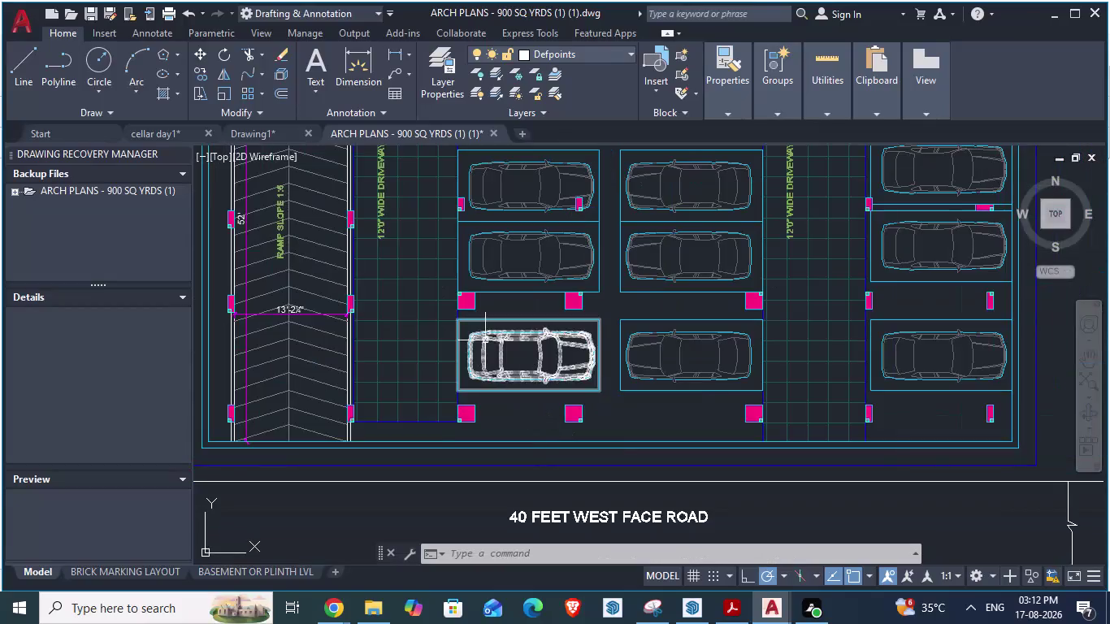
Zoom in on the ramp-side bay, cancel the aligned measurement from the column corner, and return to SketchUp.
scroll(up, 3)
text(da)
key(Return)
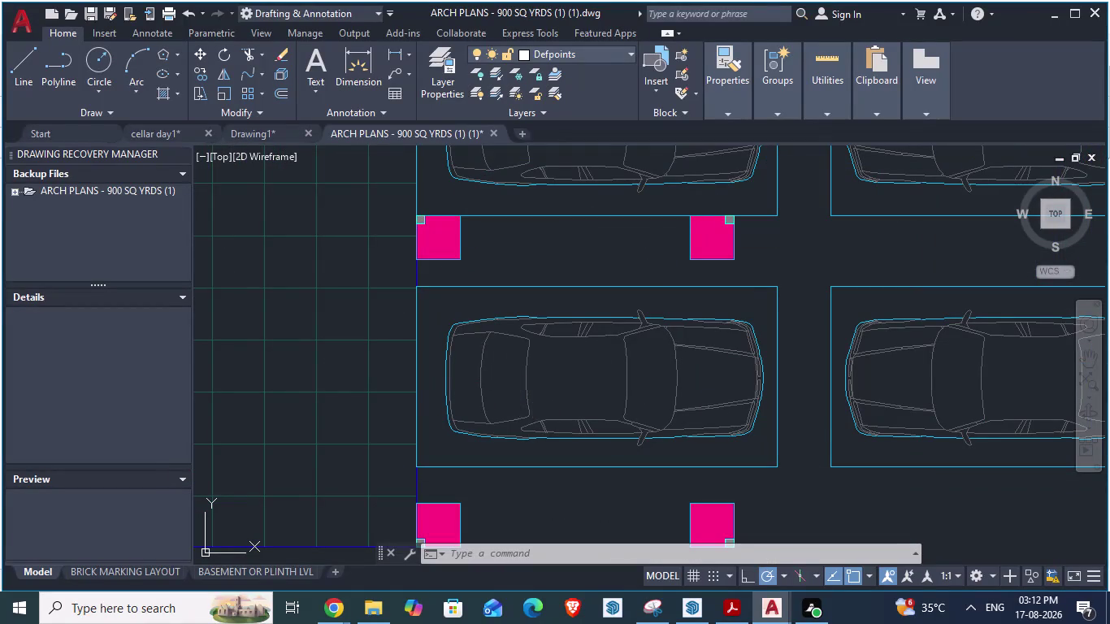
click(414, 498)
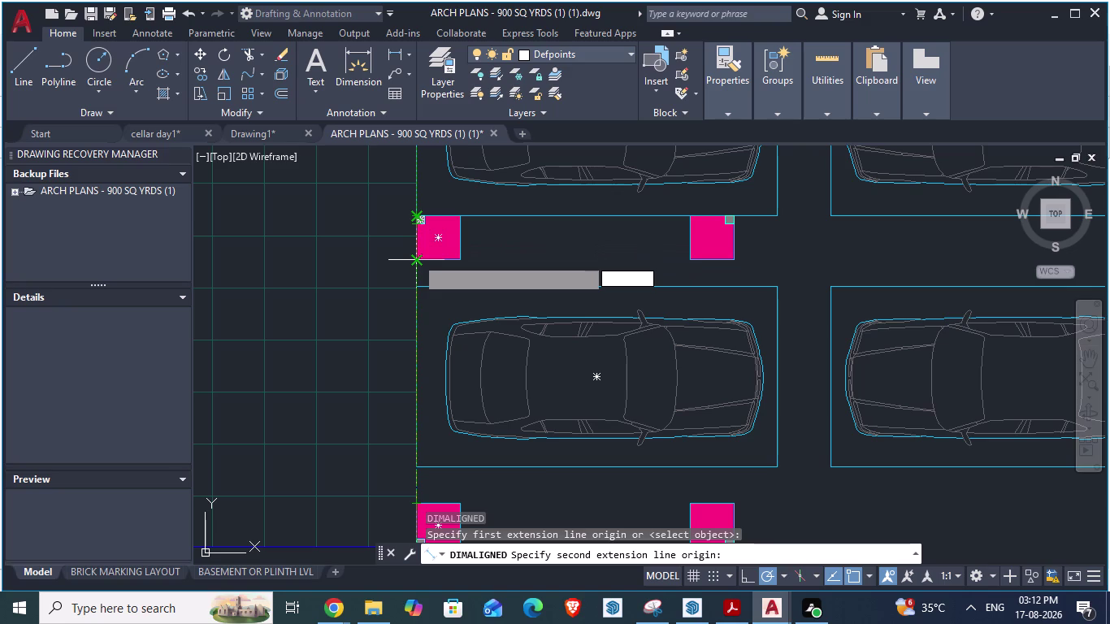
key(Escape)
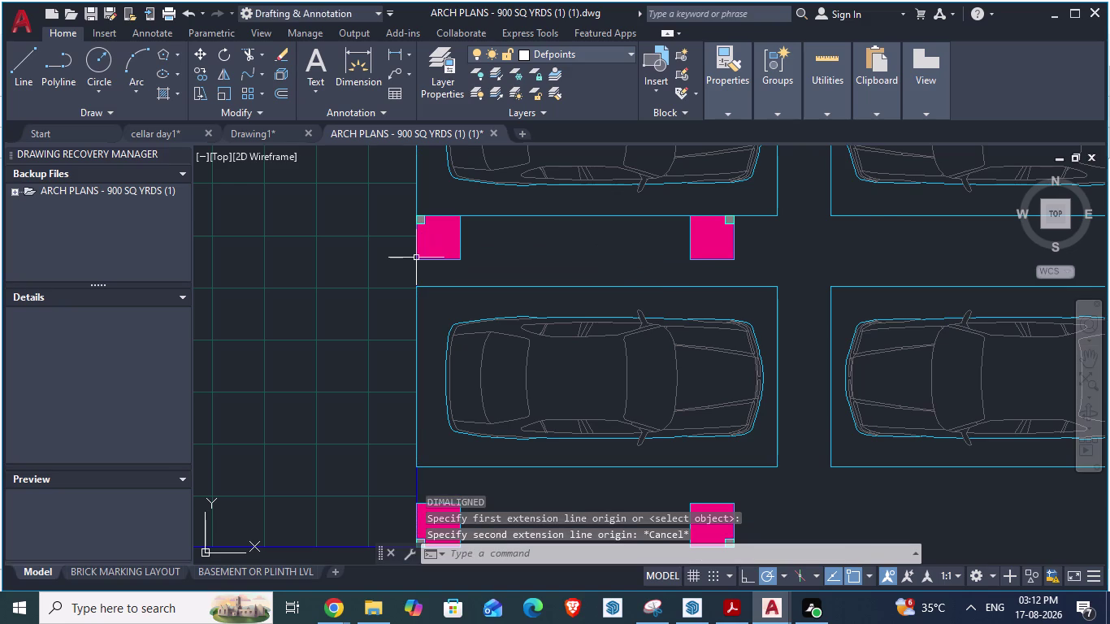
key(alt+Tab)
key(alt+Tab)
Use Tape Measure to place a guide line 11'1.5" from the existing bay line.
key(alt+Tab)
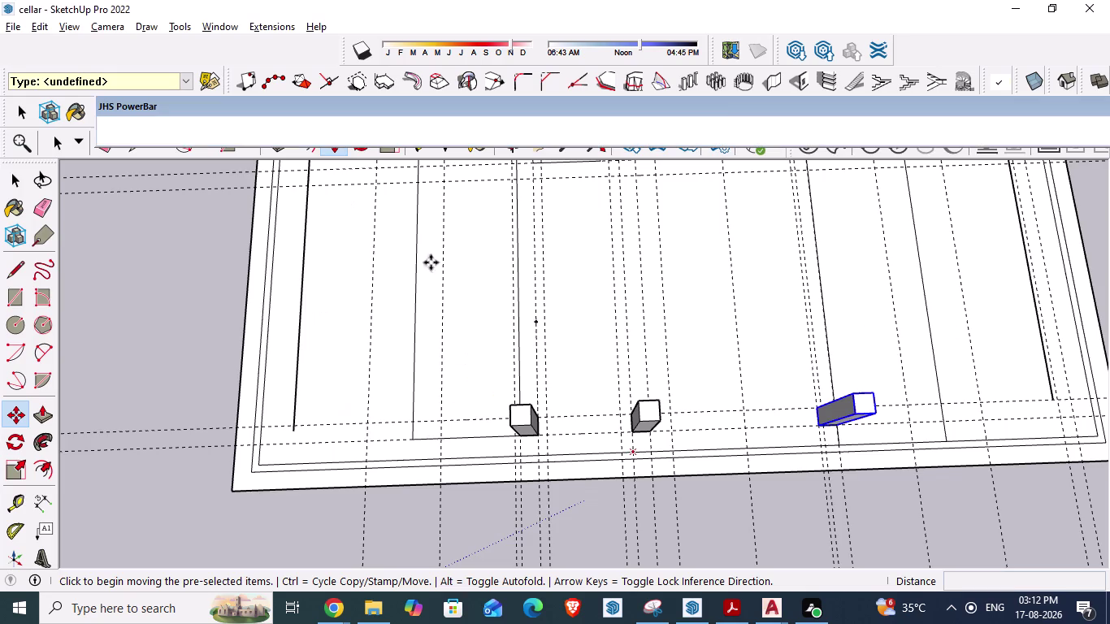
scroll(up, 3)
middle_drag(571, 470, 564, 504)
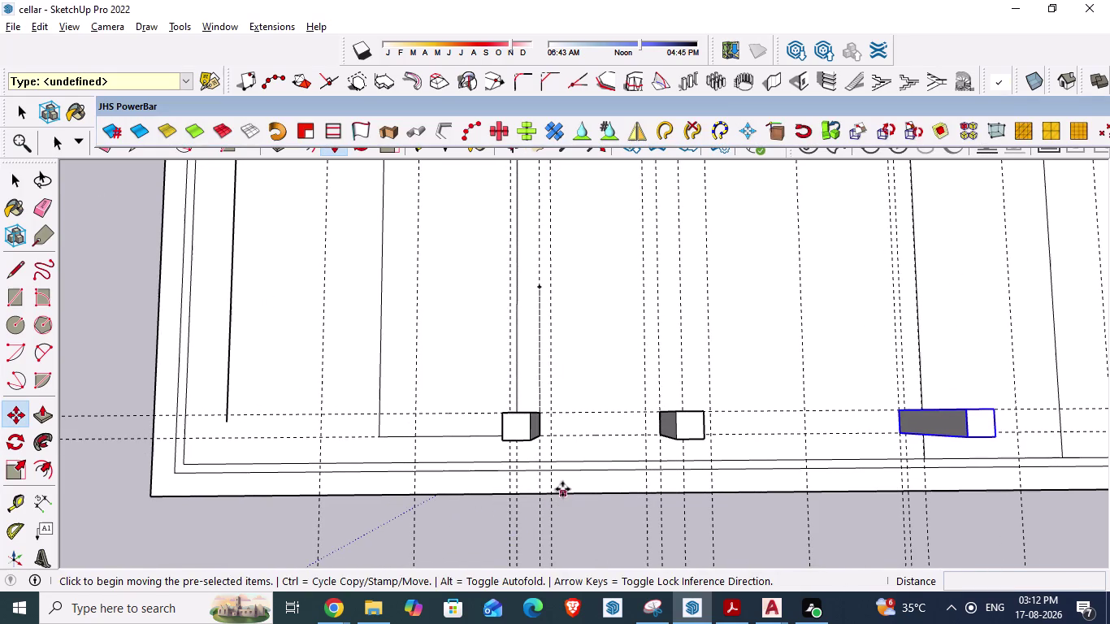
key(t)
key(Return)
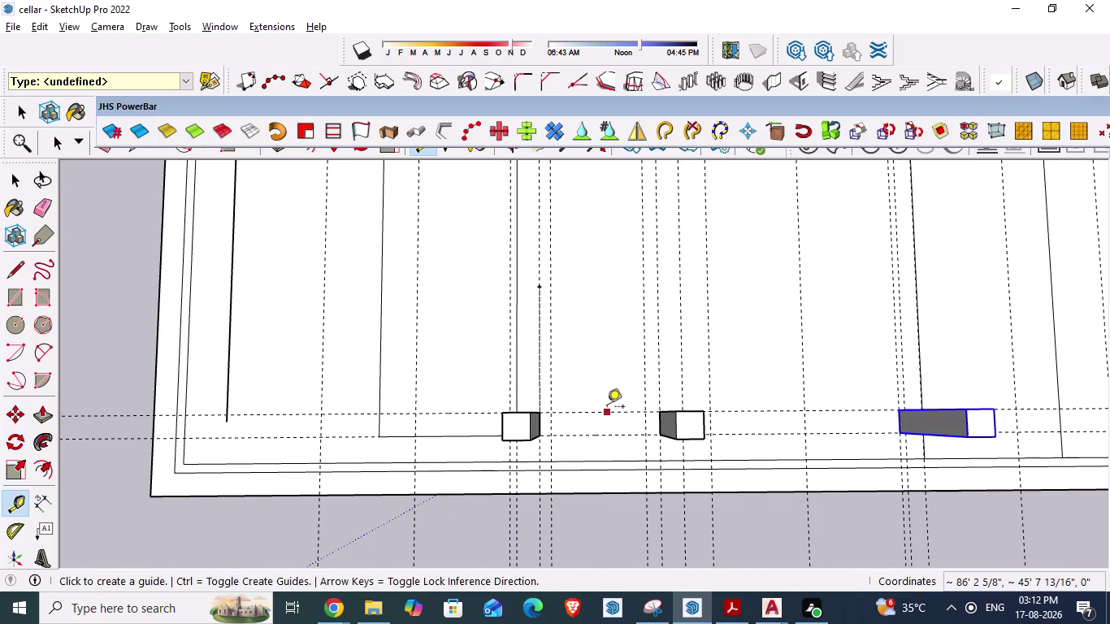
click(606, 409)
text(11)
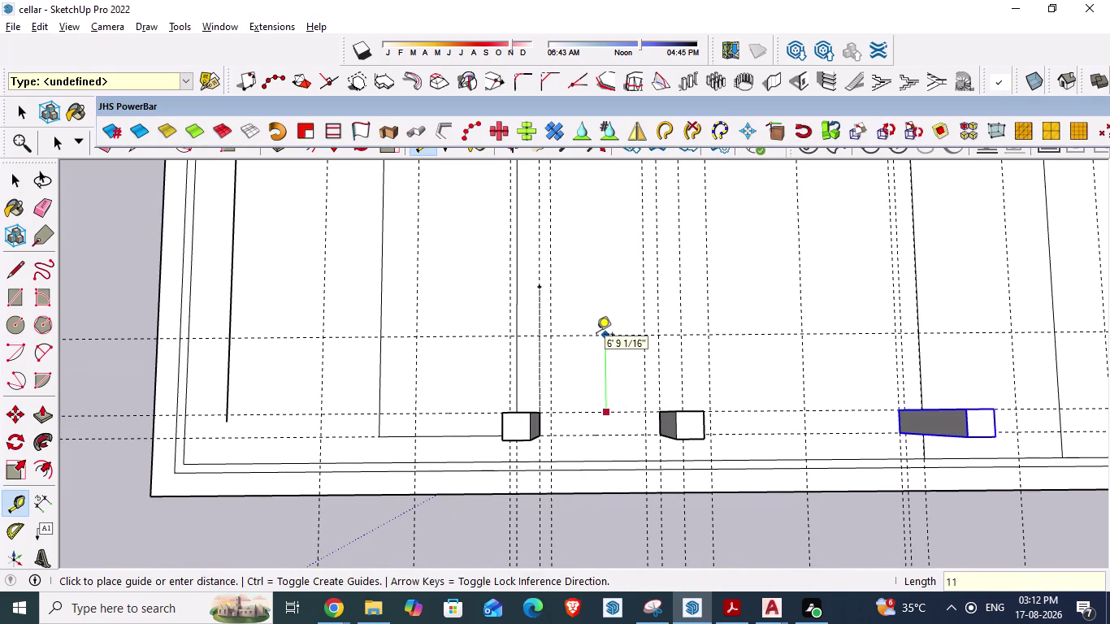
text('1.5")
key(Return)
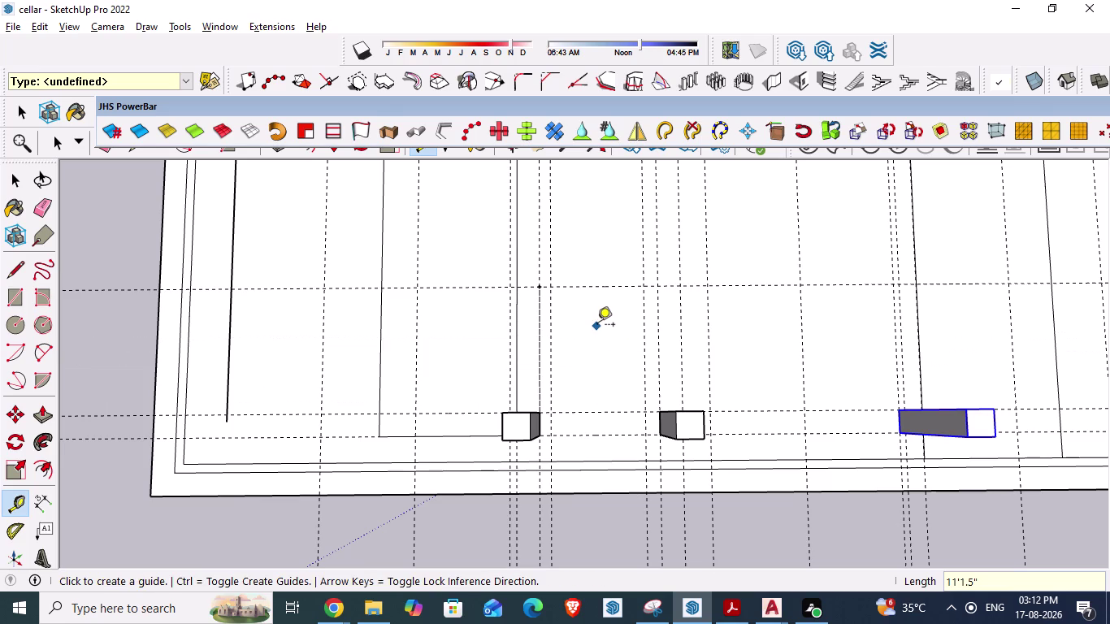